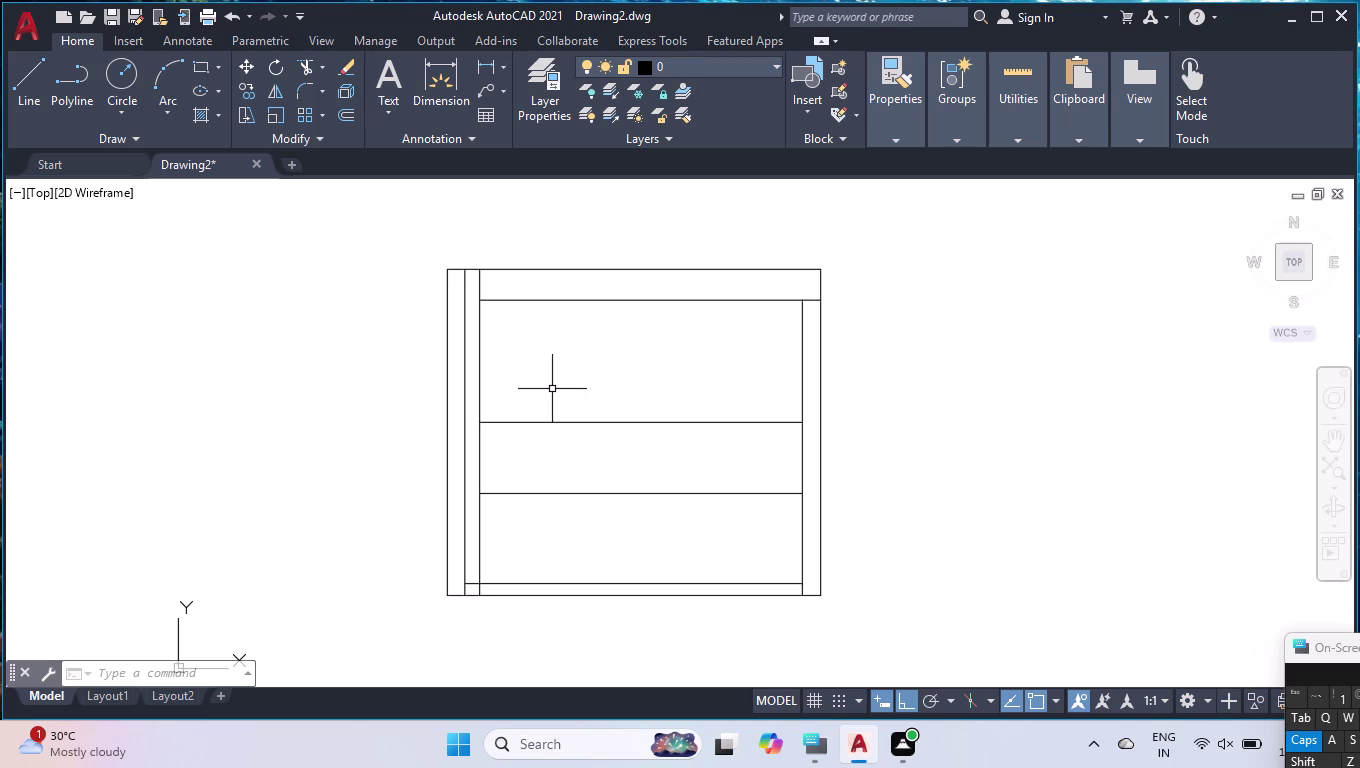
Break the inner left vertical line at the top compartment corner and at a lower point.
text(BR)
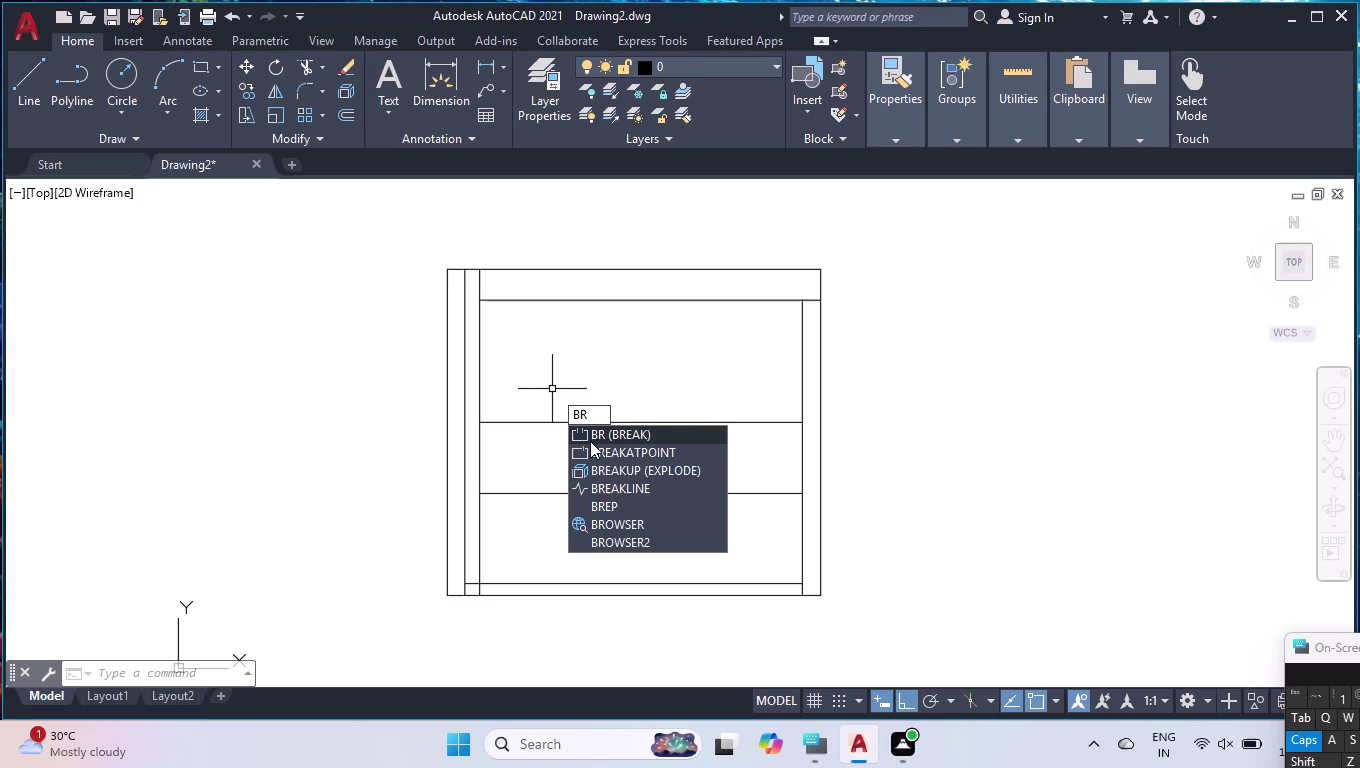
click(592, 448)
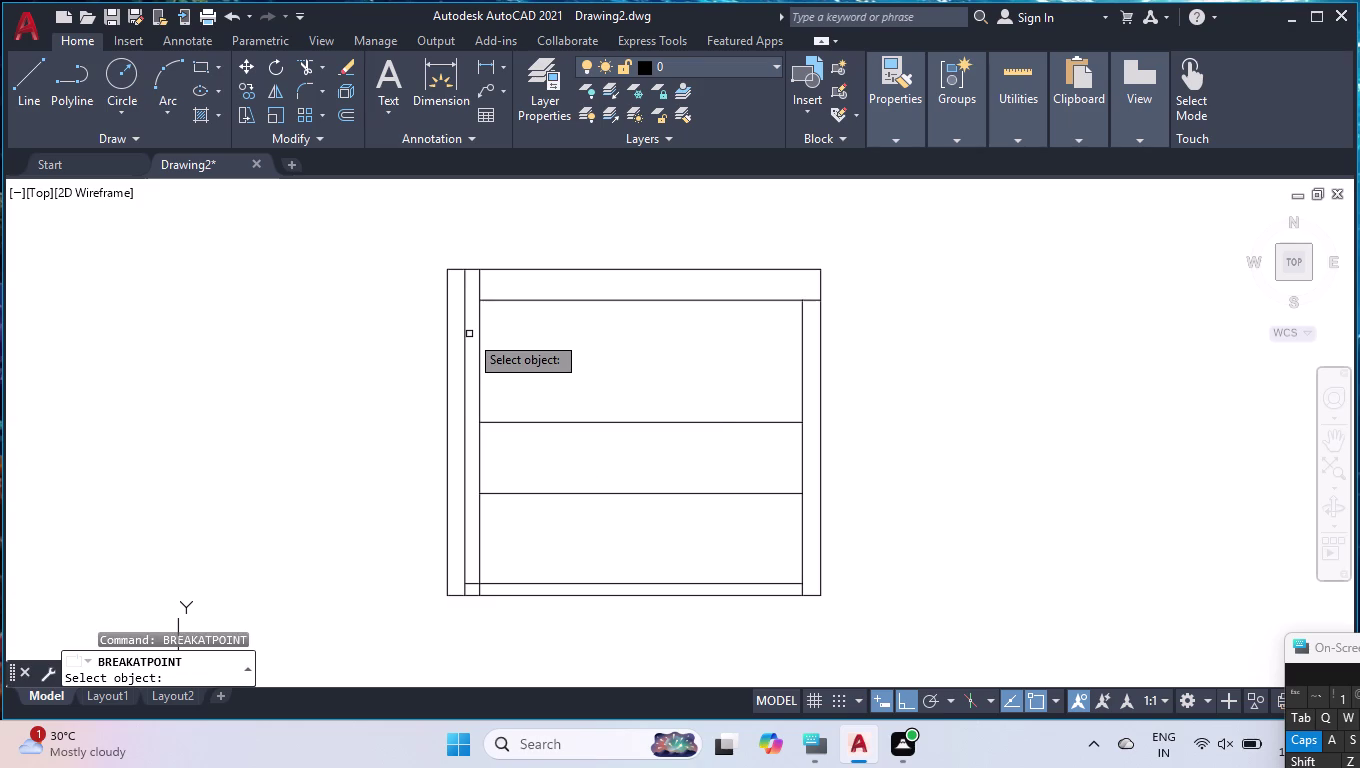
click(481, 334)
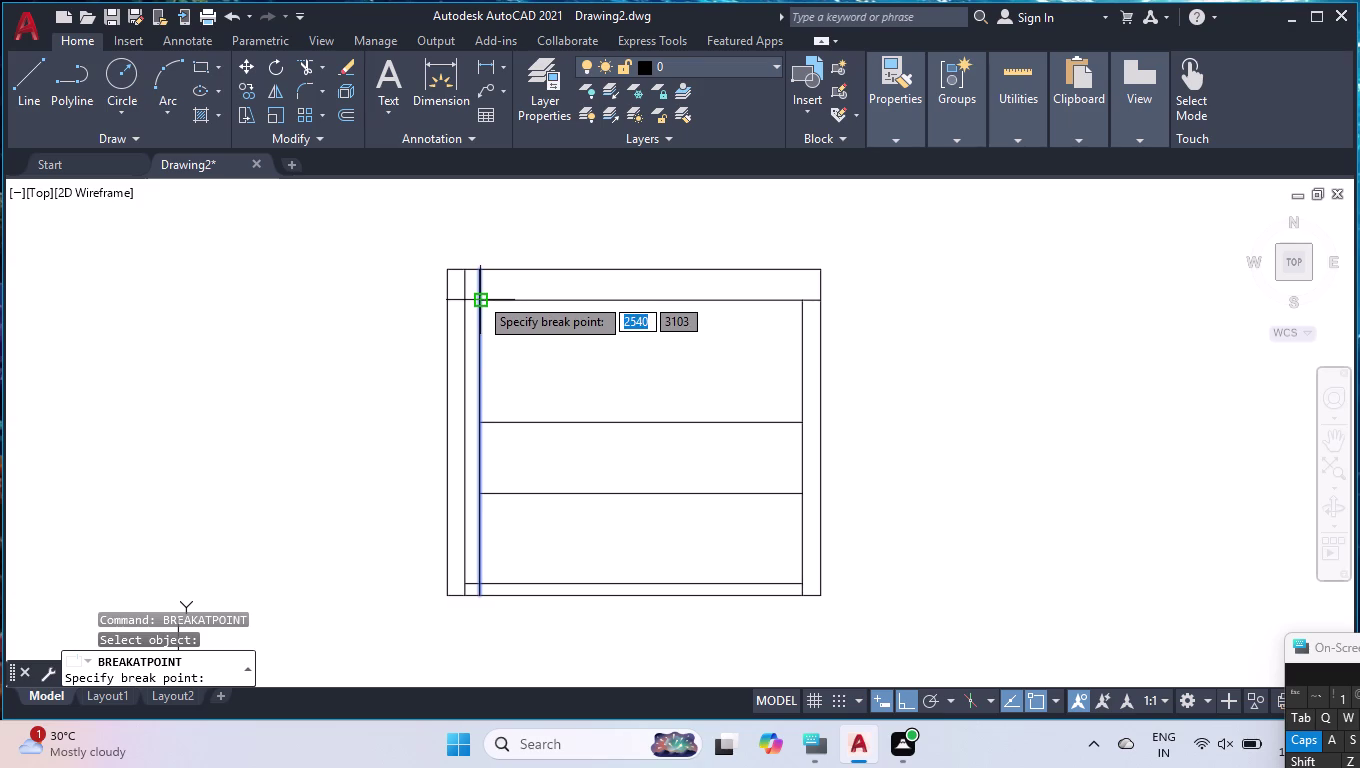
click(479, 301)
key(space)
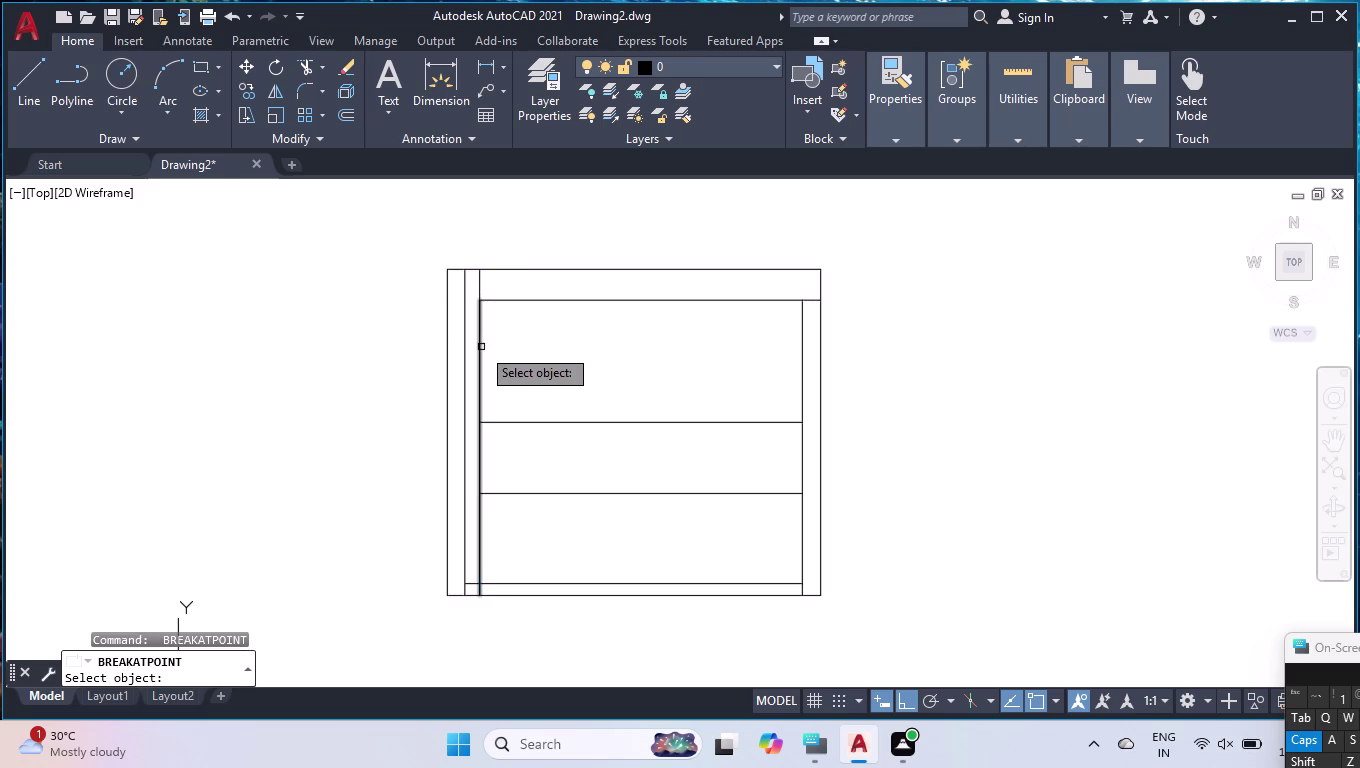
click(481, 347)
click(478, 419)
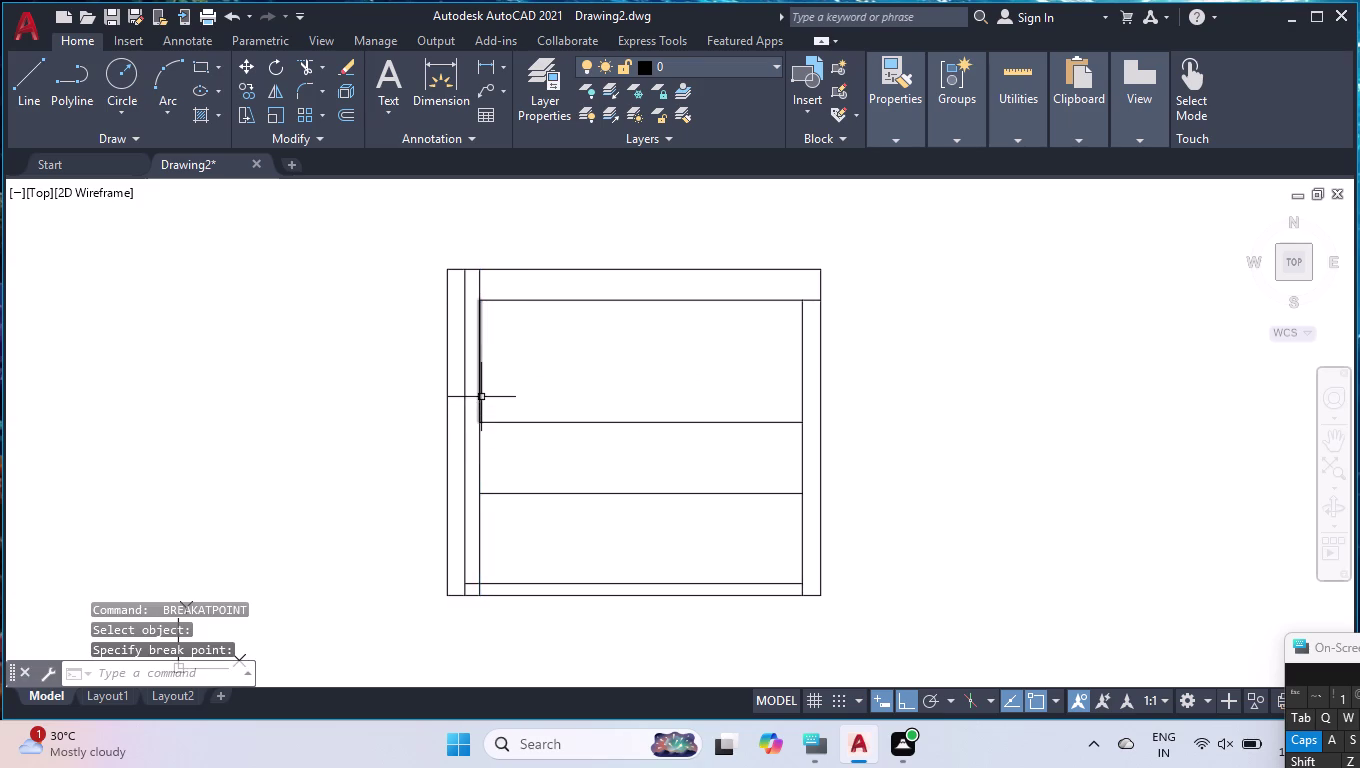
text(OFF)
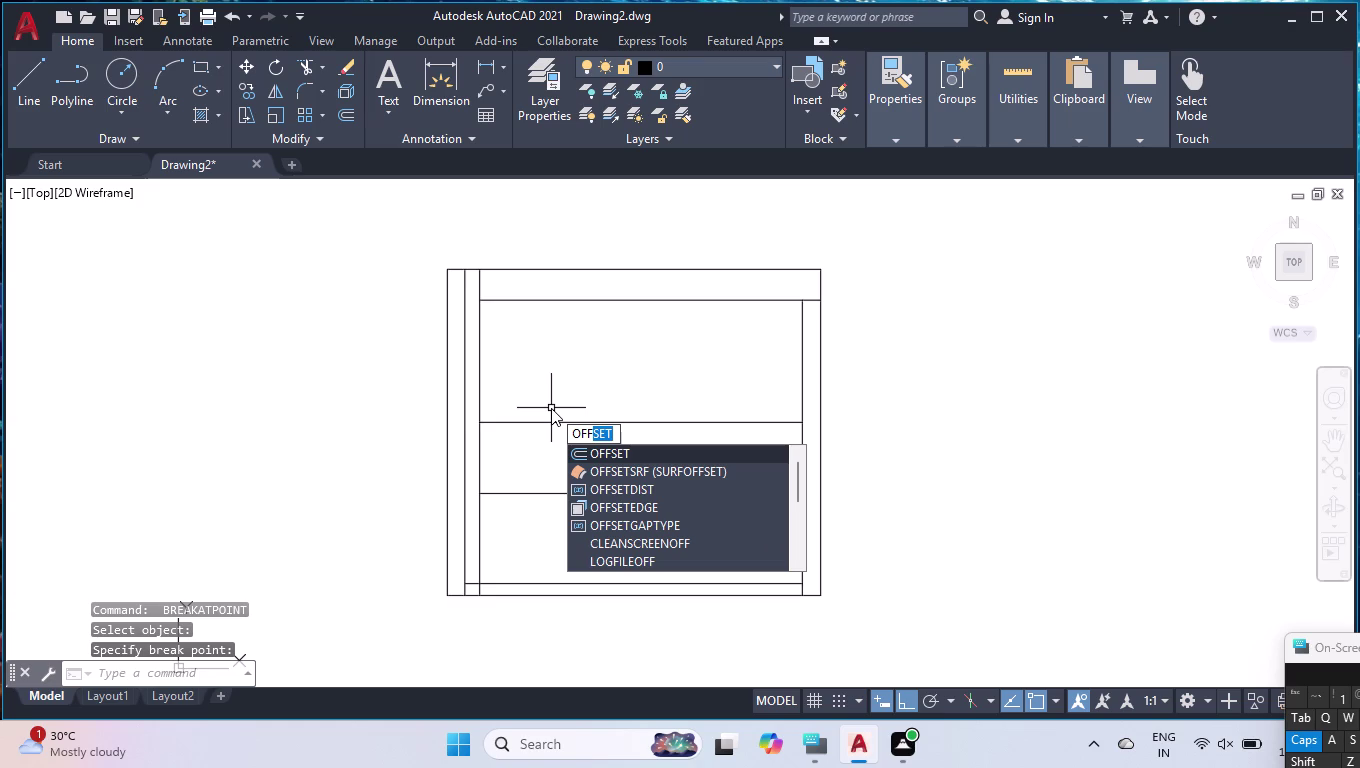
Offset the top compartment's left side 40 inward.
key(Return)
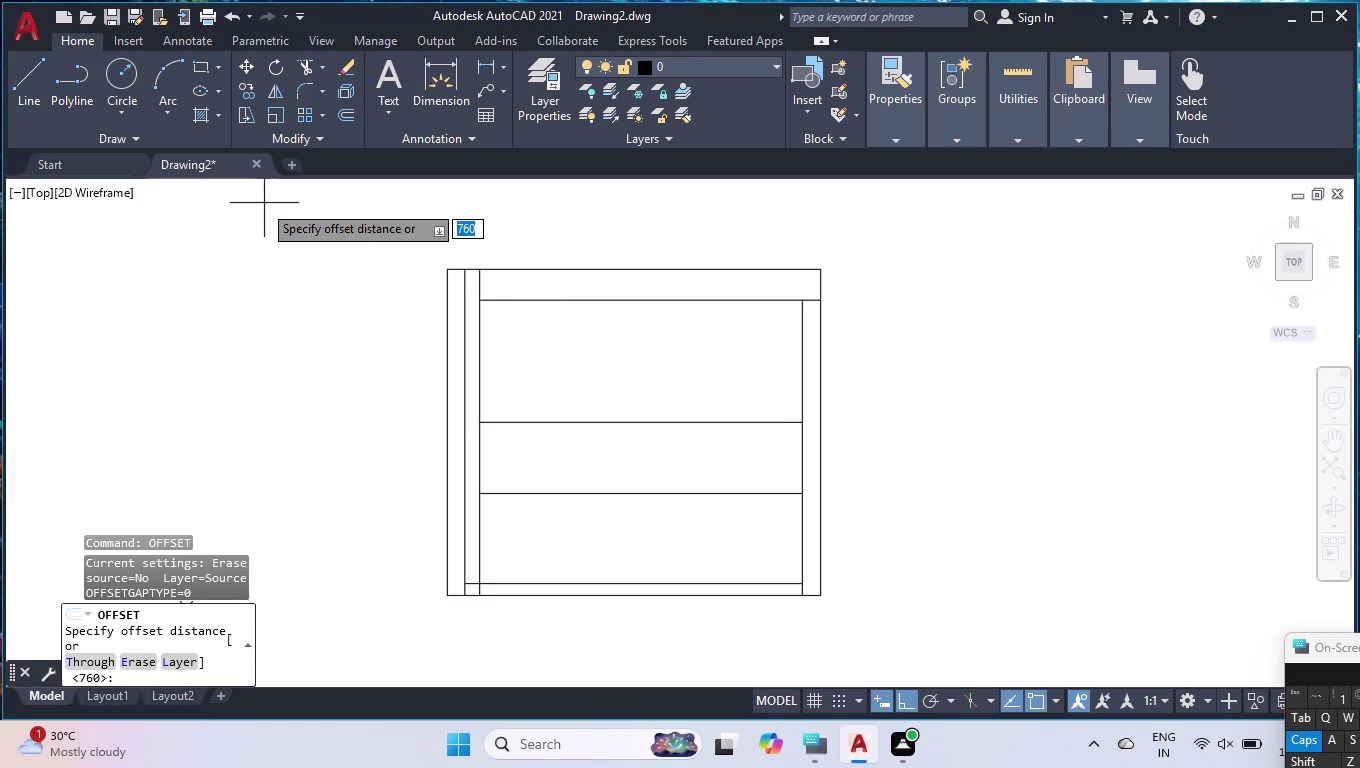
key(4)
key(0)
key(Return)
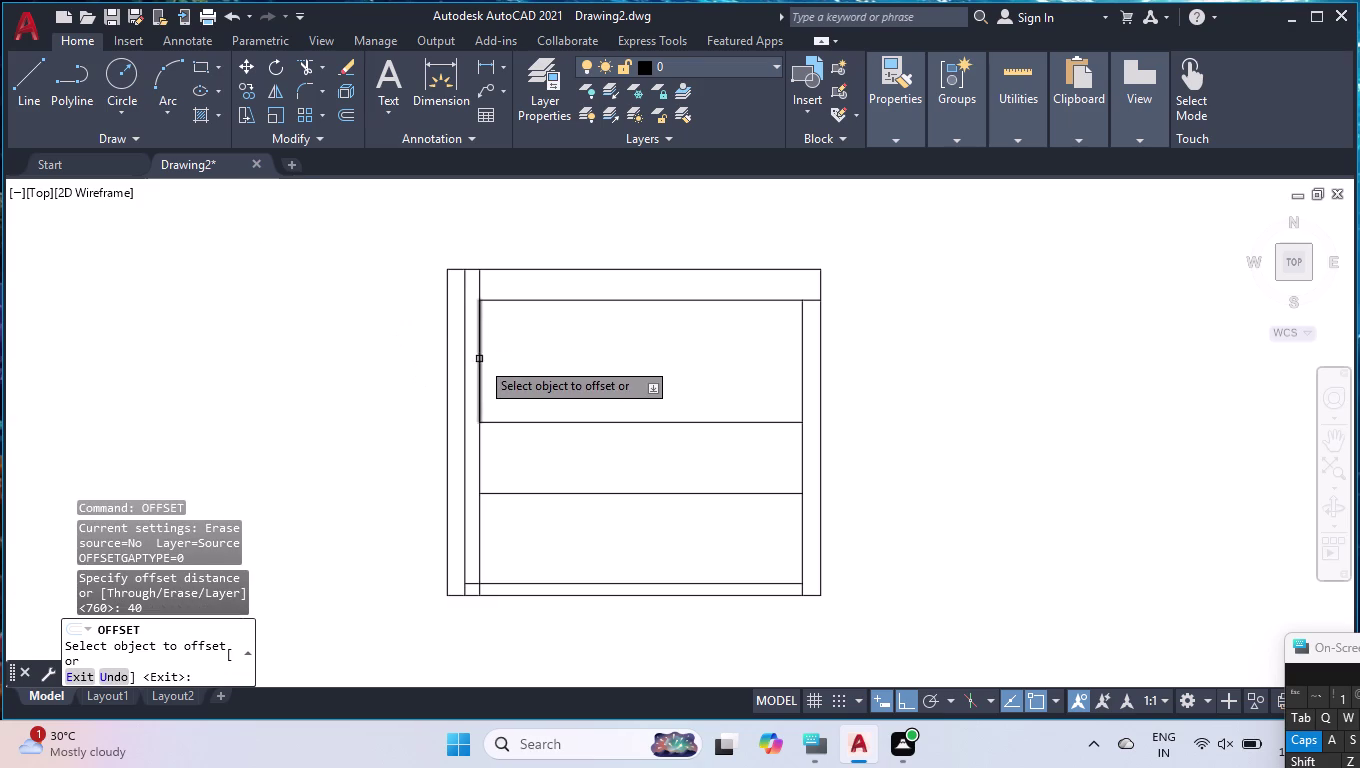
click(481, 361)
click(499, 361)
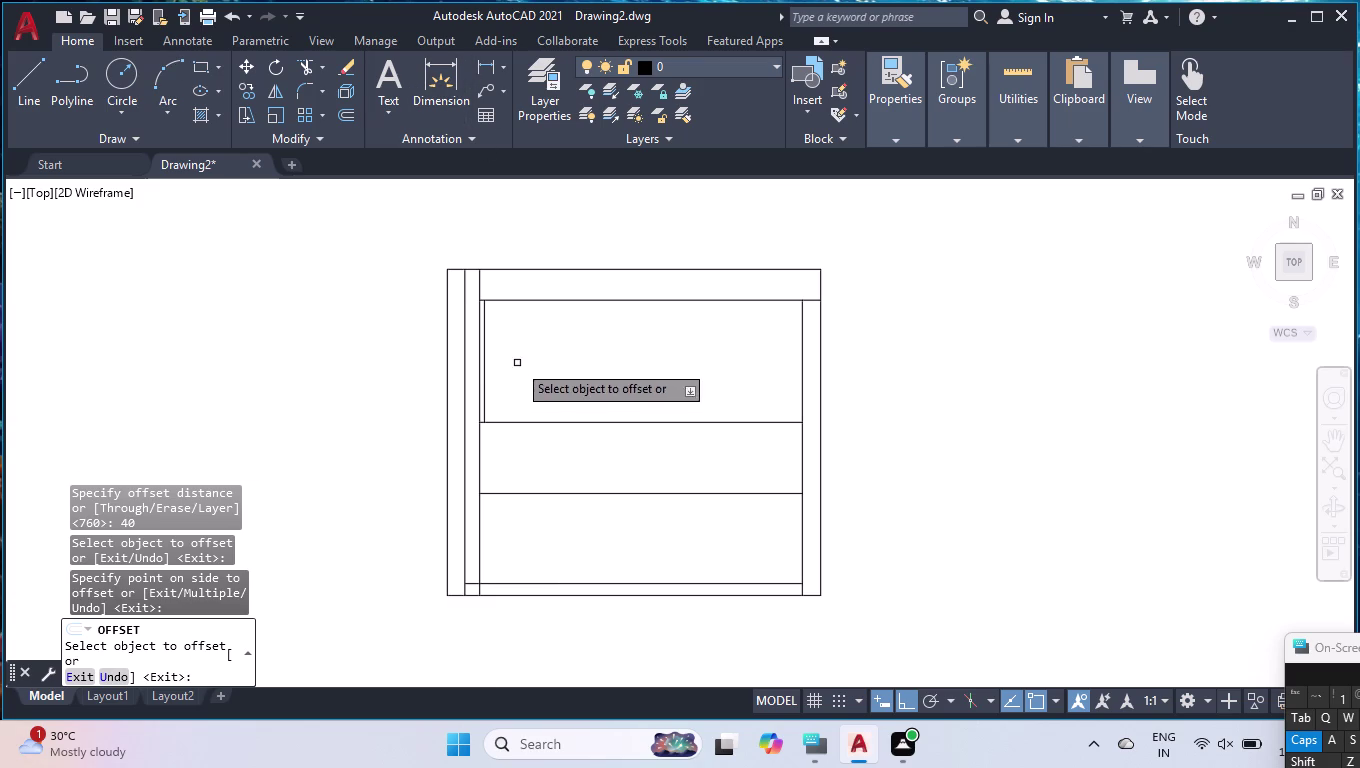
Add the first two dividers, offset 840 and then 580 to the right.
click(486, 345)
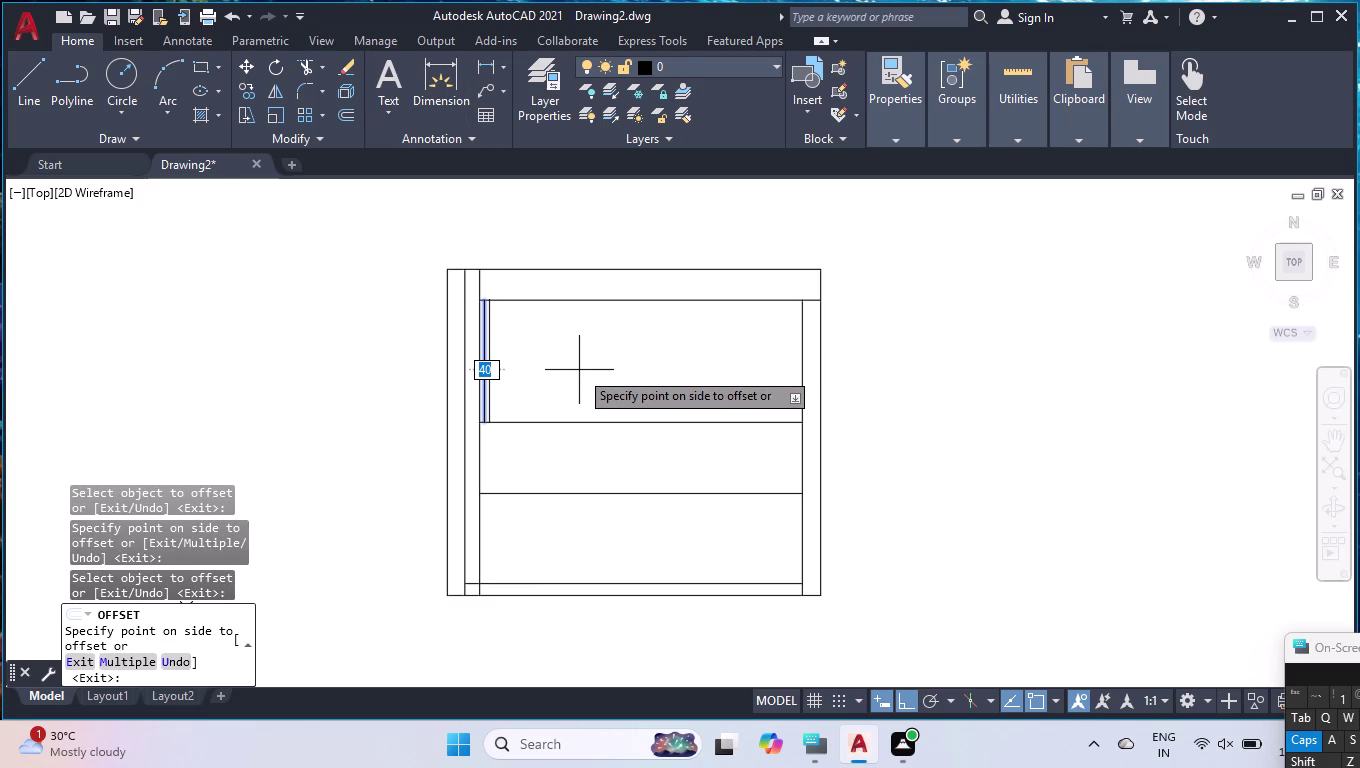
text(840)
key(Return)
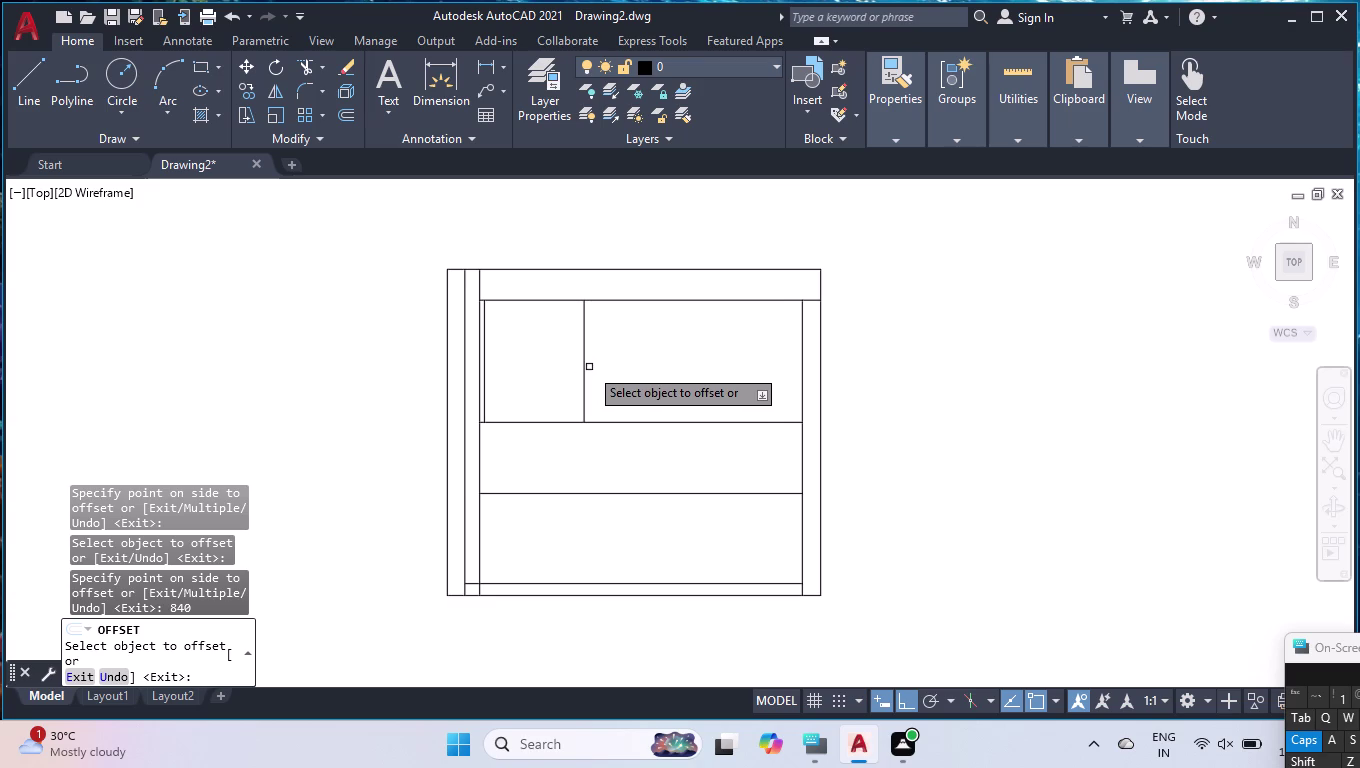
click(584, 367)
text(58)
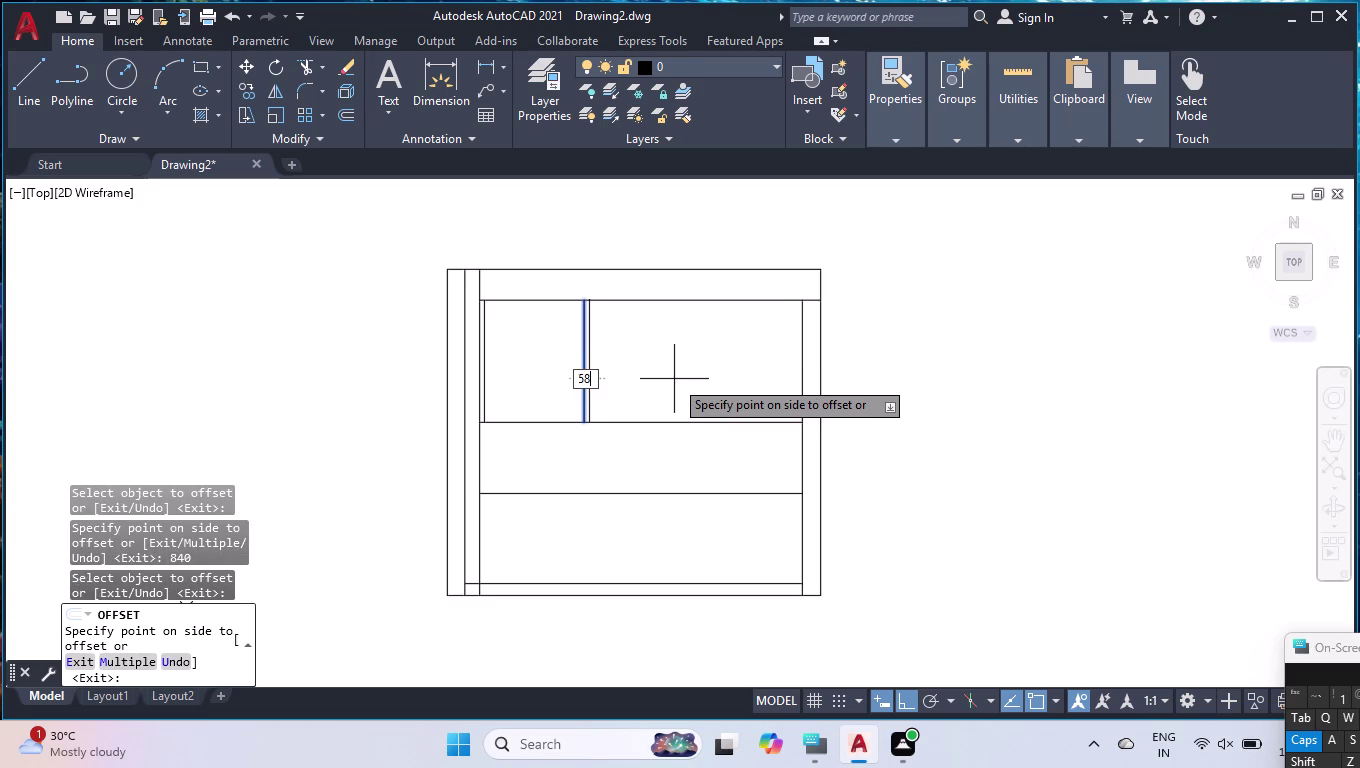
text(0)
key(Return)
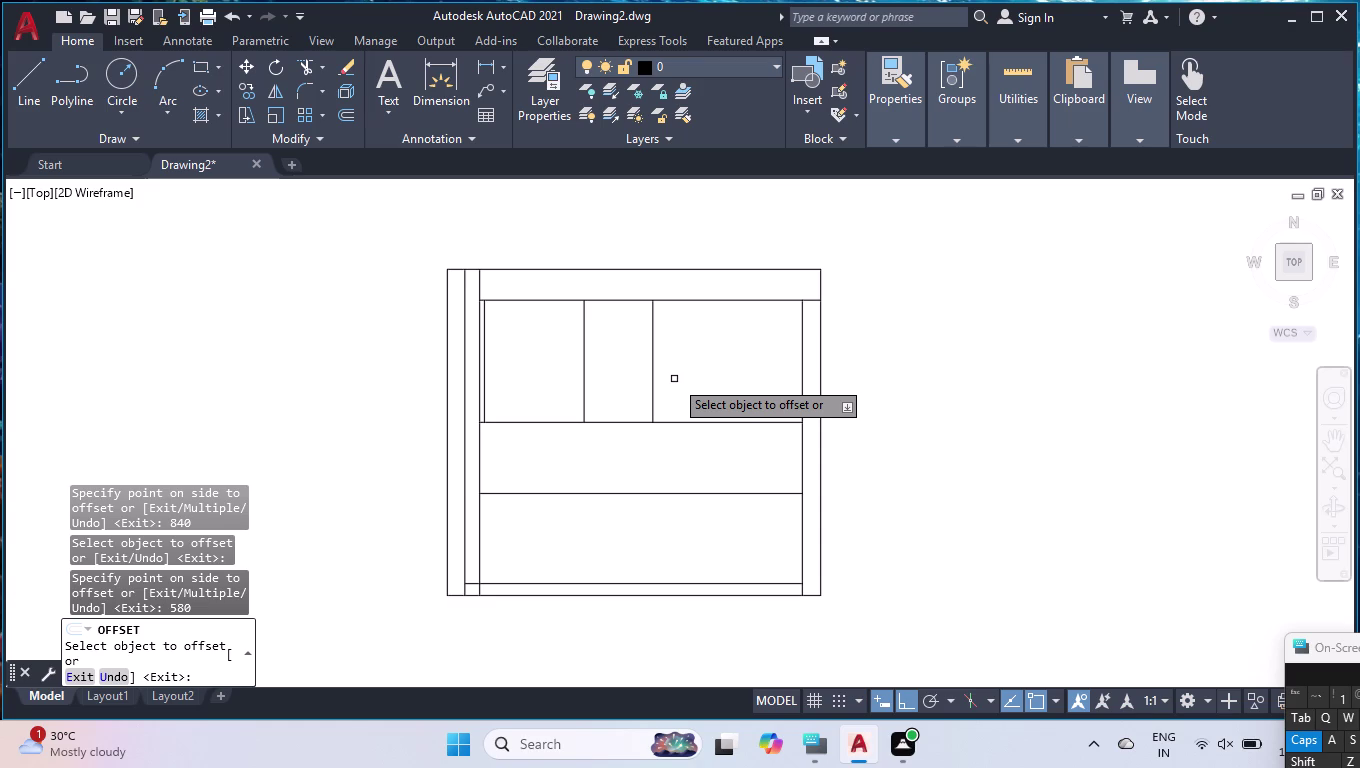
Add a third divider offset 640 to the right of the second.
click(680, 351)
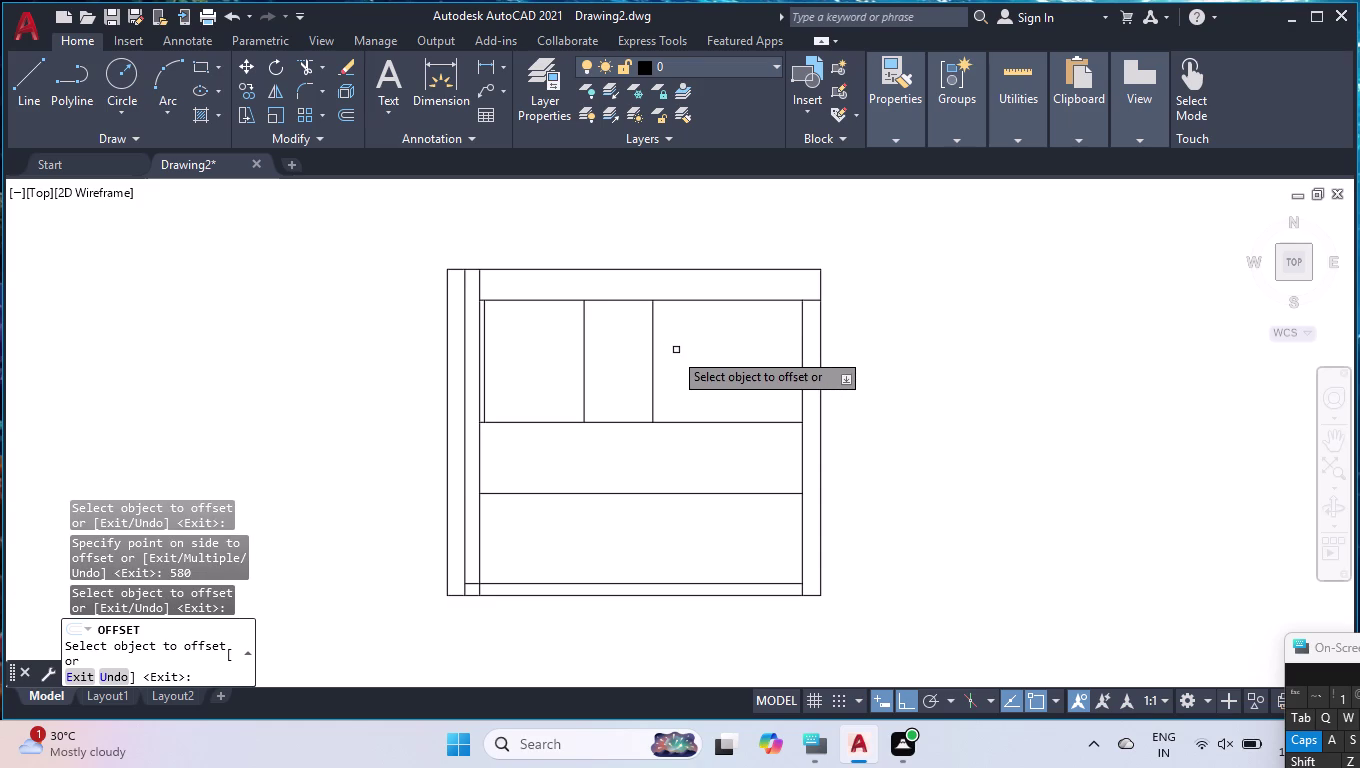
click(653, 352)
text(6)
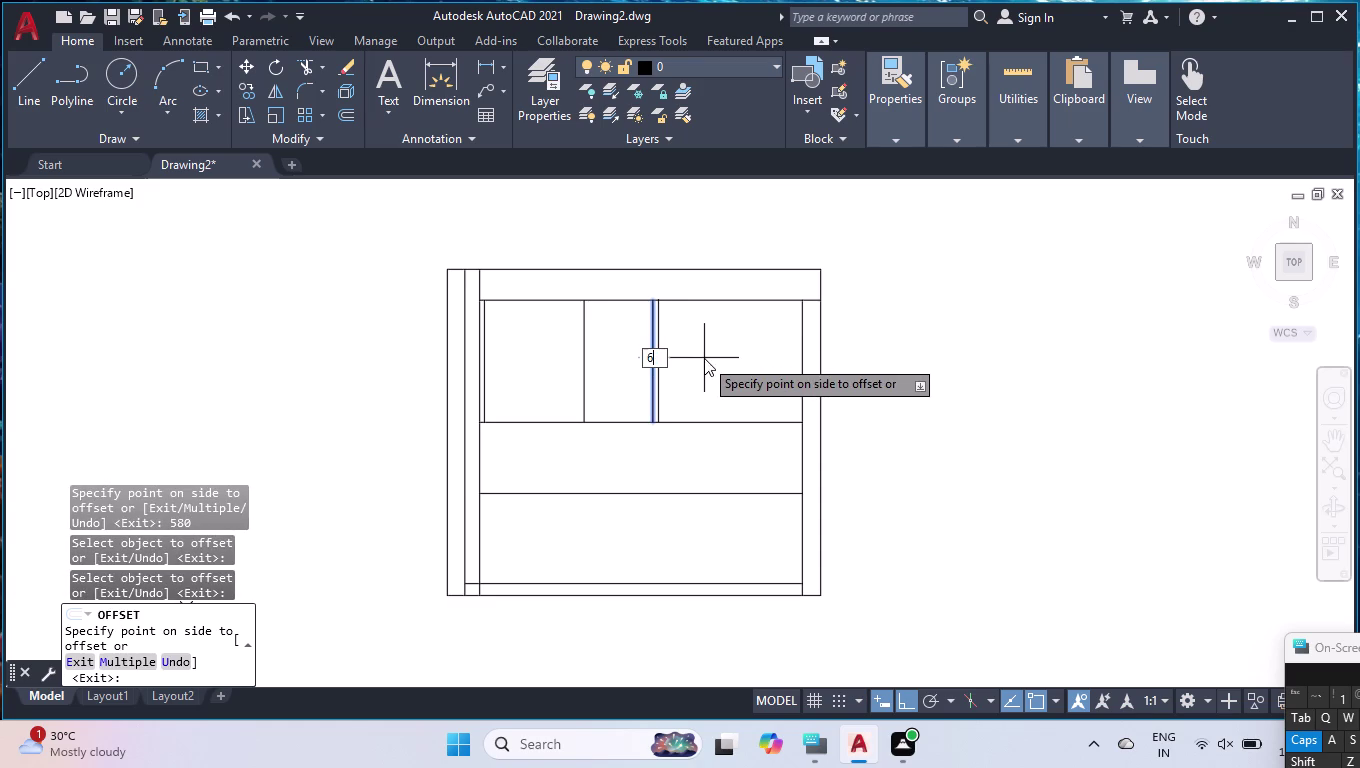
text(40)
key(Return)
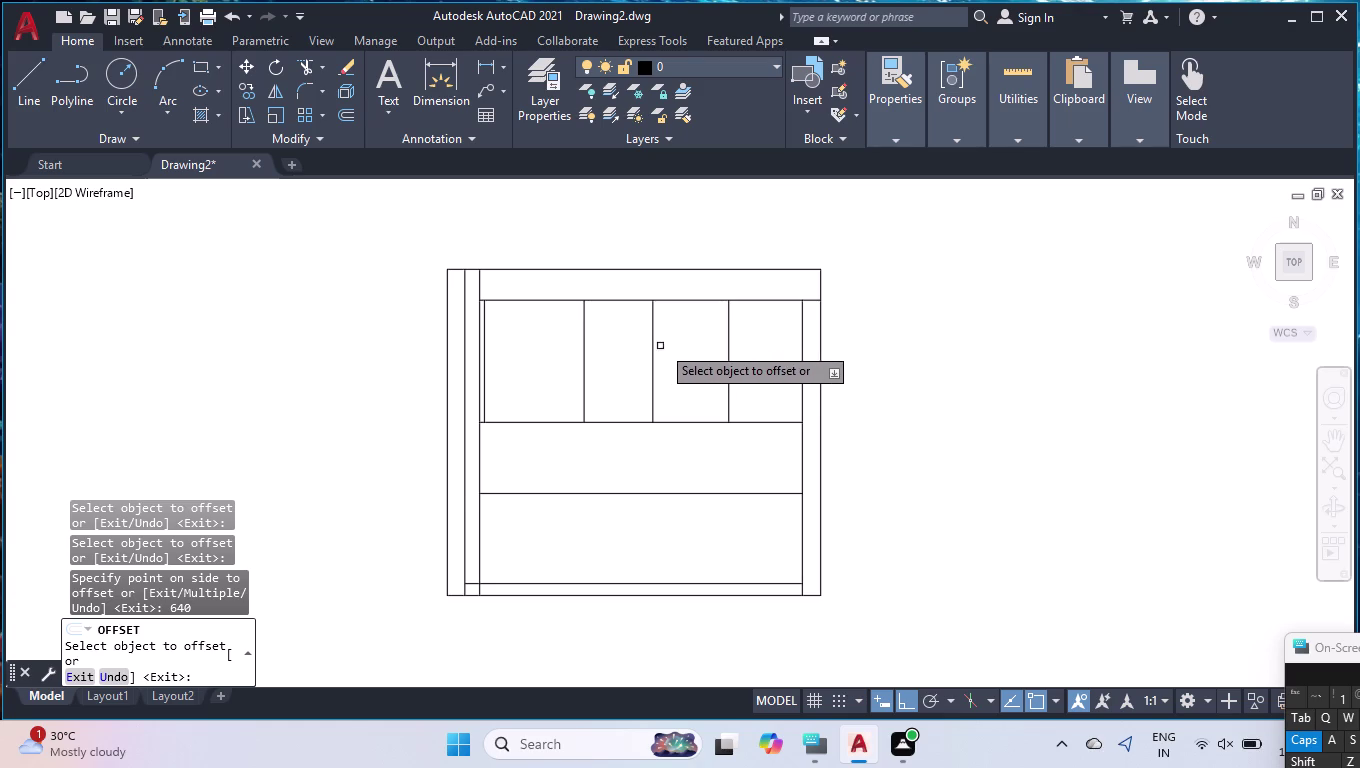
key(Escape)
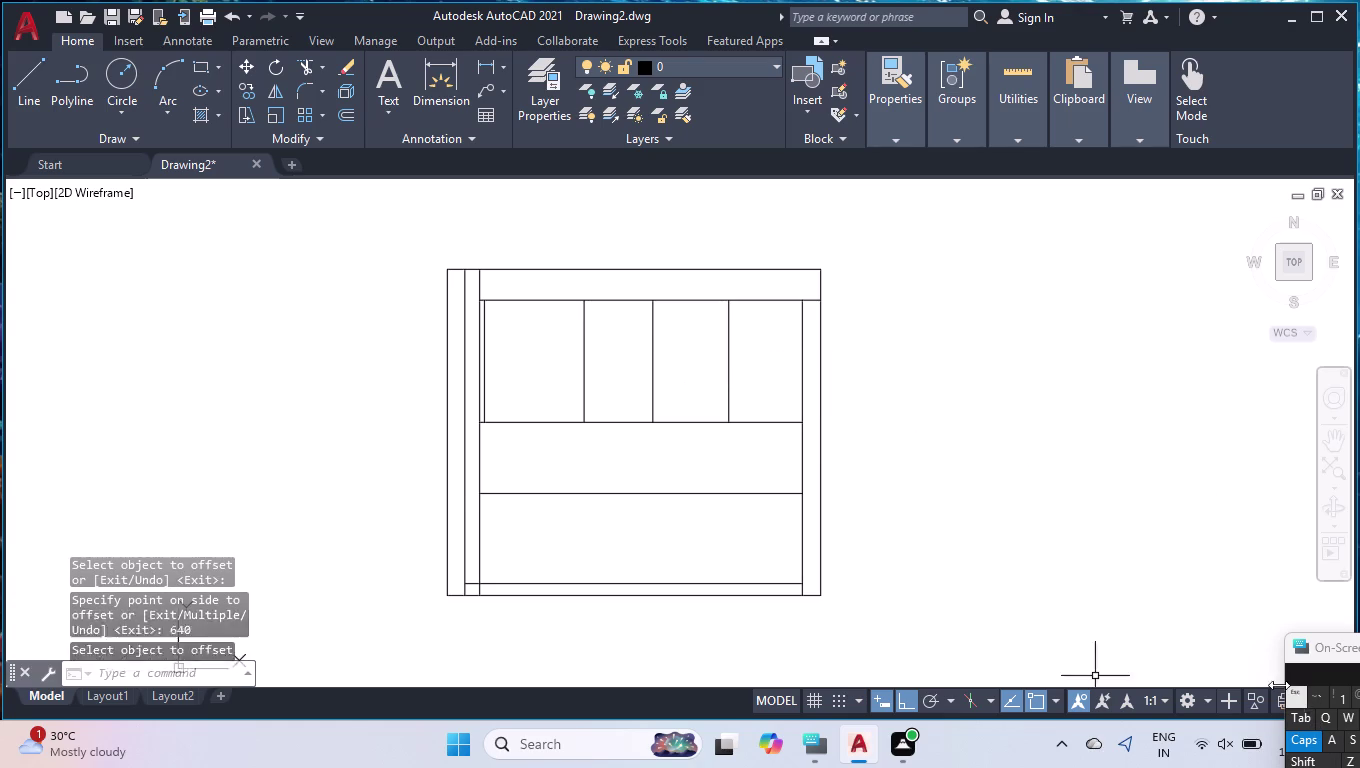
Quick-measure the rightmost top section, confirming it is 620 by 1030.
key(m)
key(e)
key(a)
key(s)
text(UR)
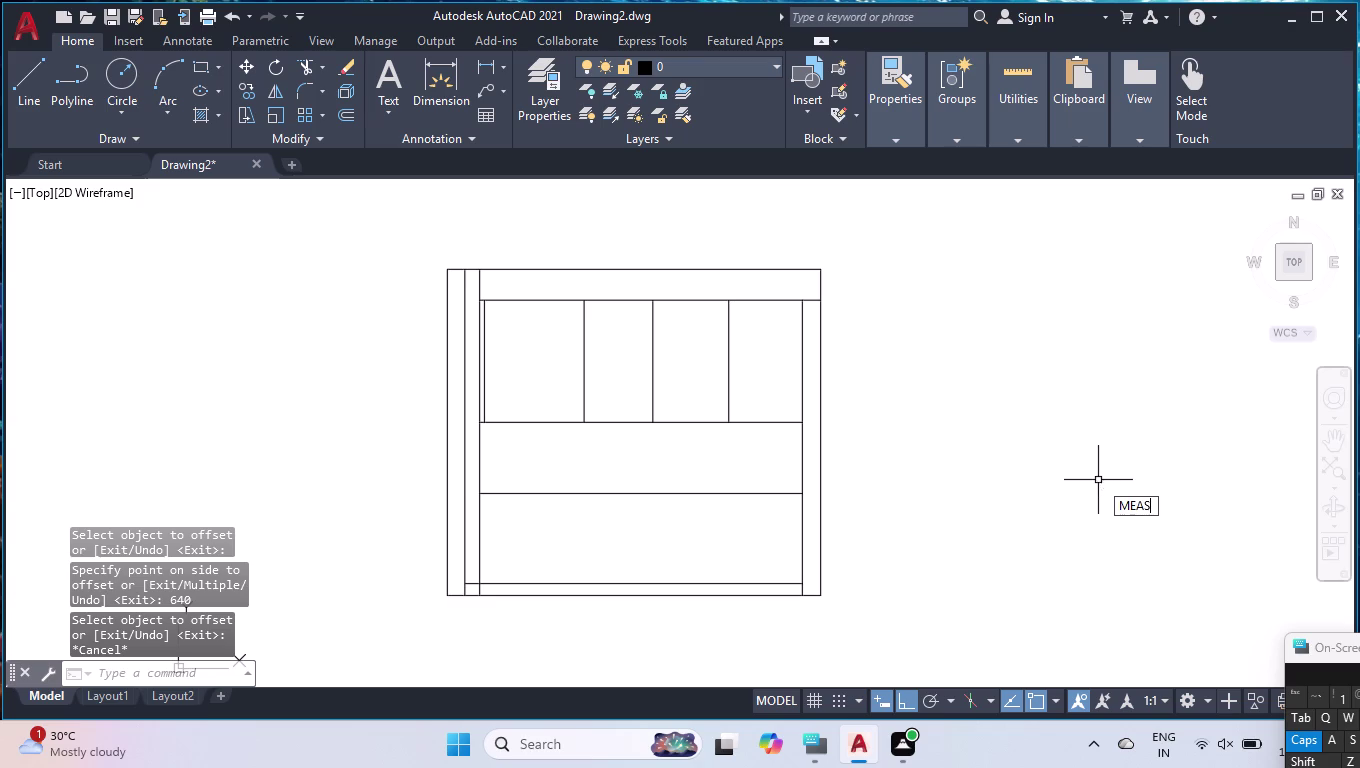
key(Return)
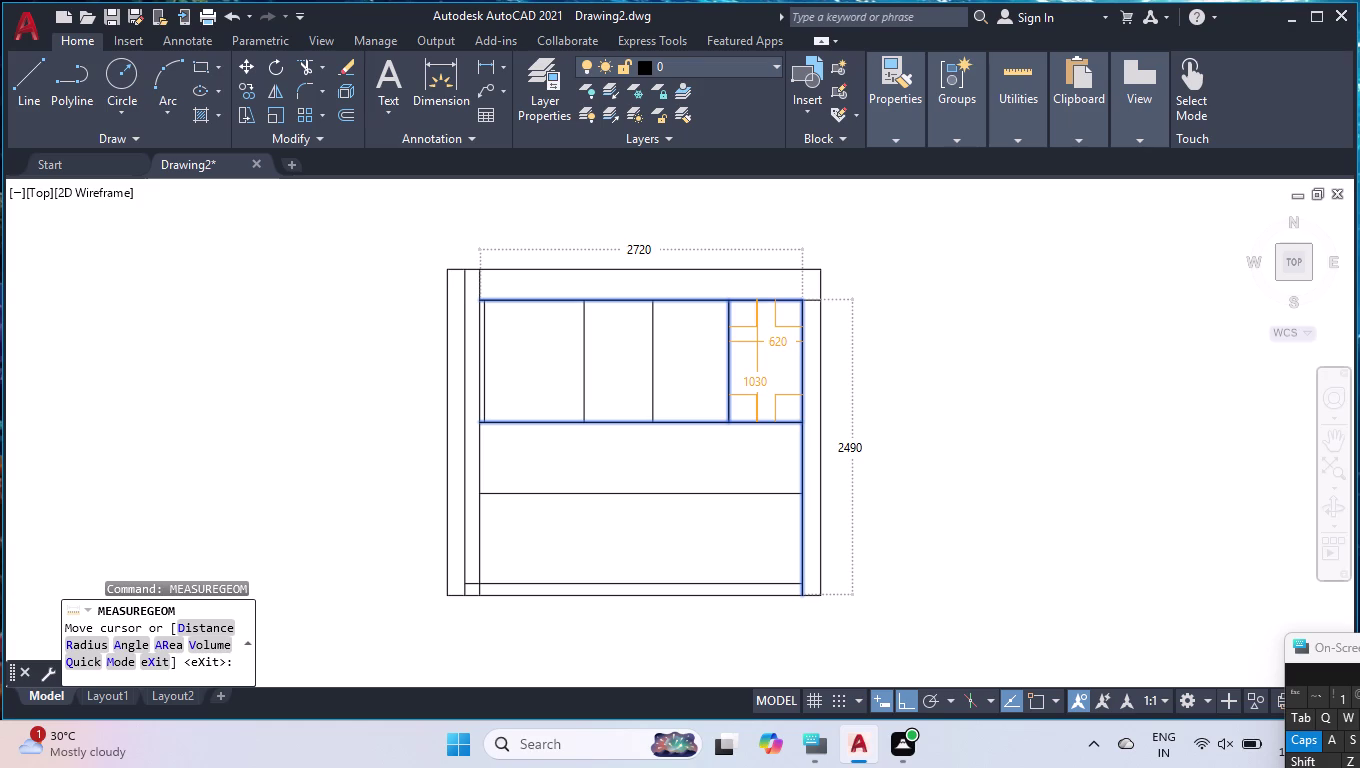
key(Escape)
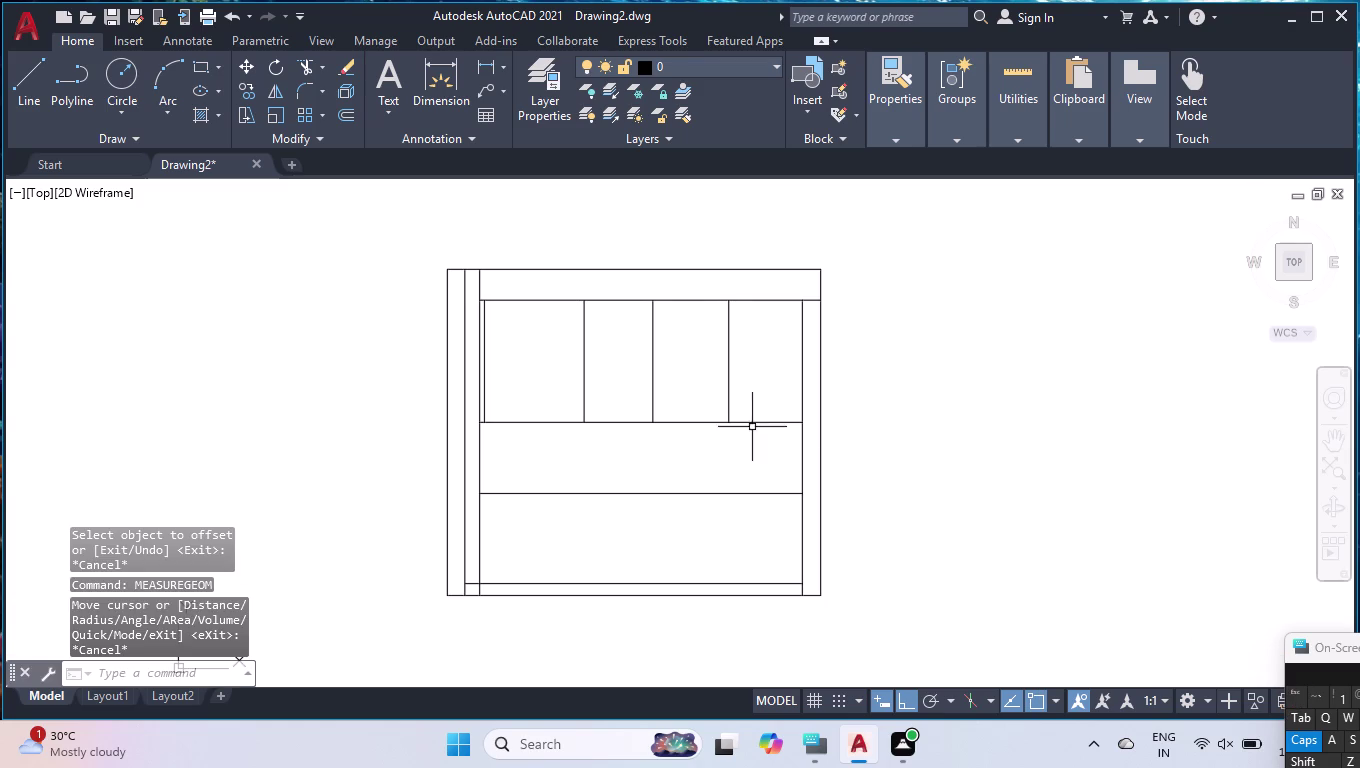
Offset the right divider 580 into the fourth top section, leaving a narrow strip.
text(OFF)
key(Return)
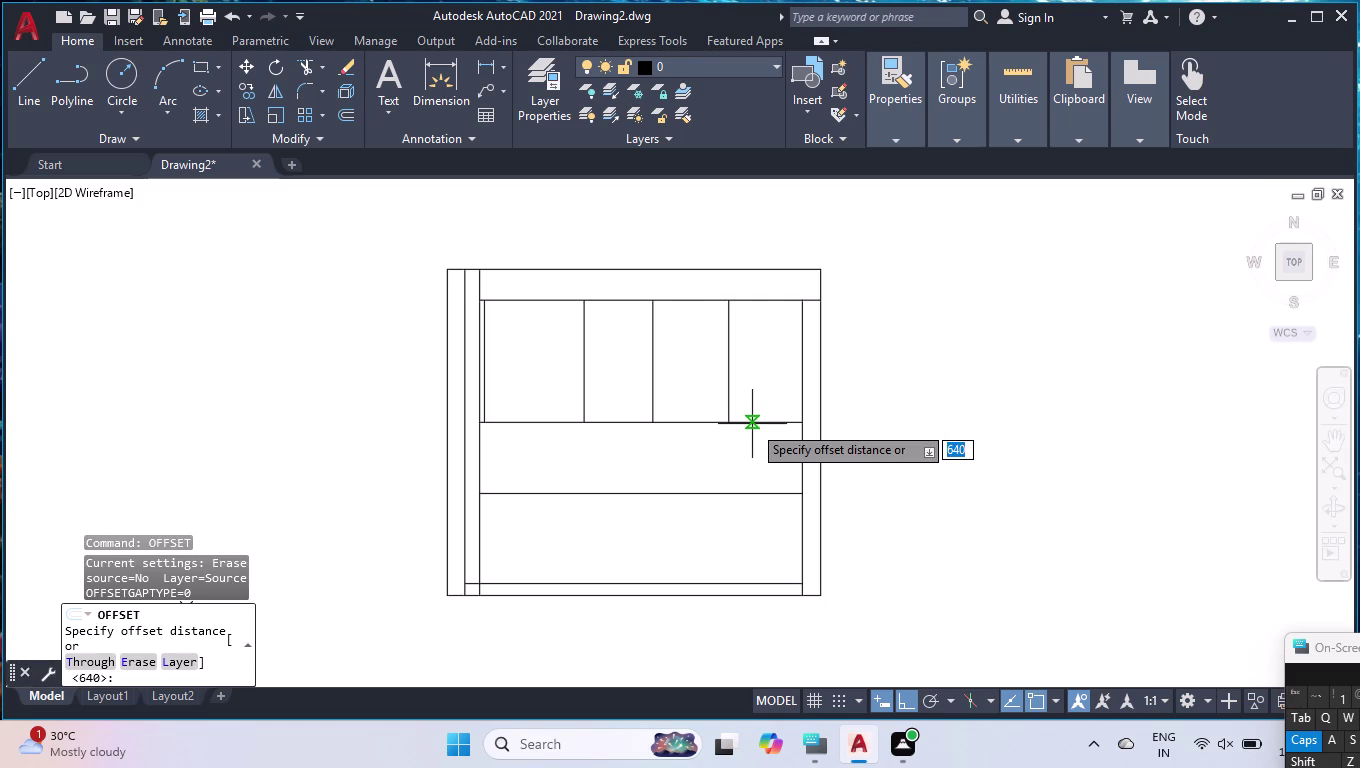
text(580)
key(Return)
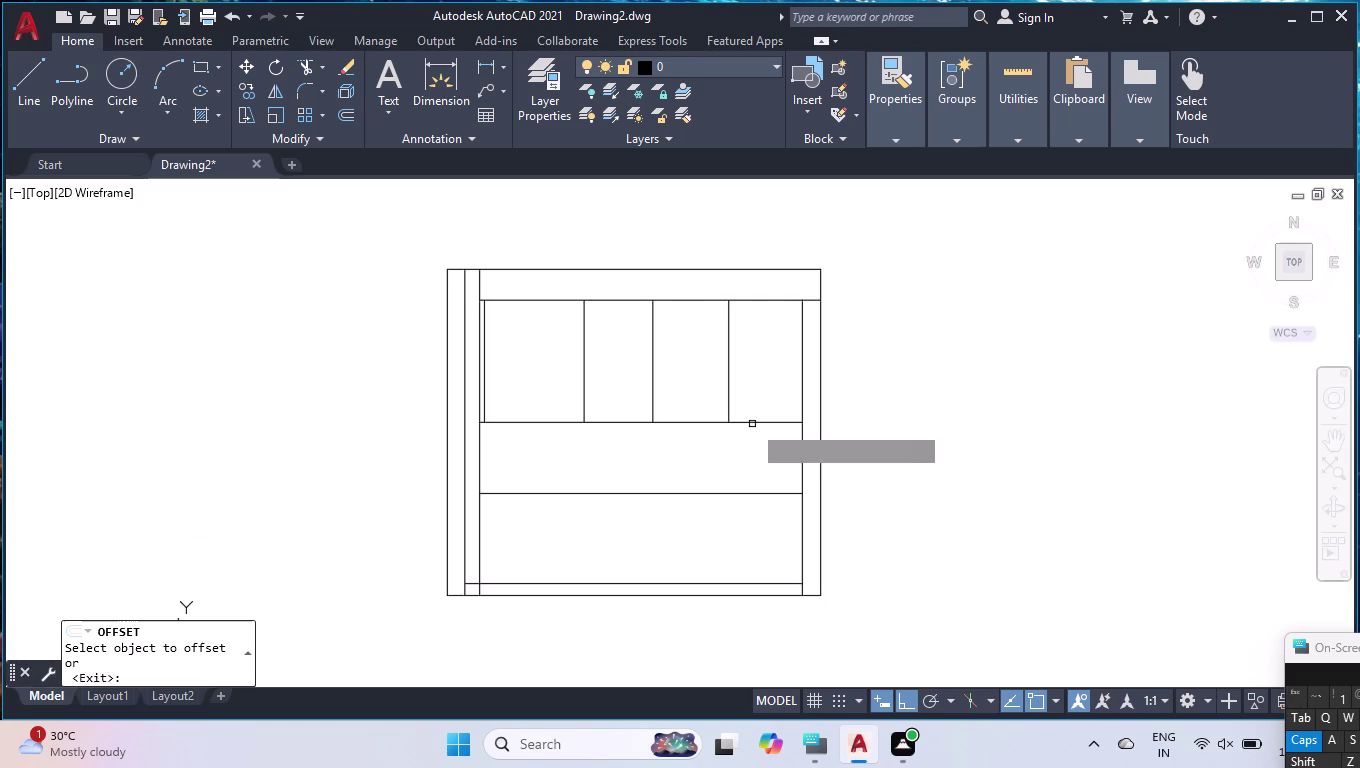
click(731, 352)
click(766, 352)
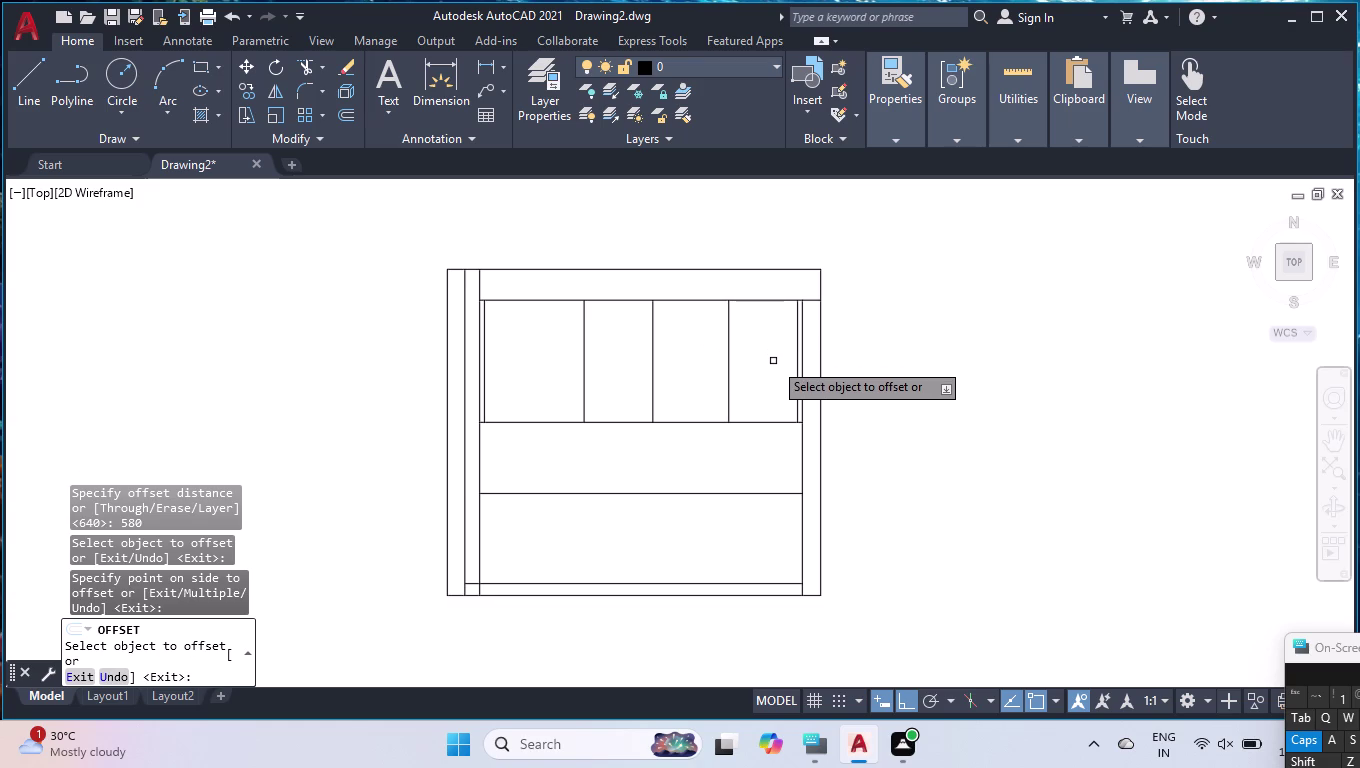